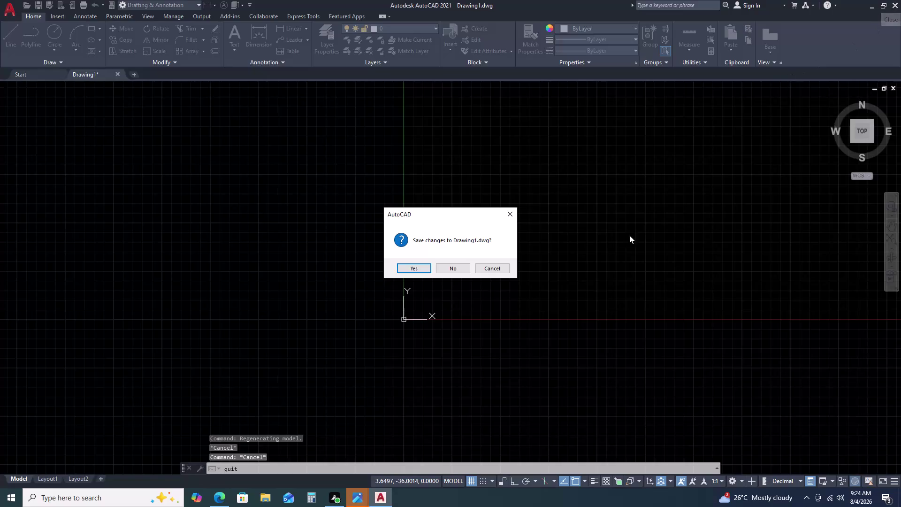
Dismiss the 'Save changes to Drawing1.dwg?' prompt, leaving the drawing open.
double_click(458, 267)
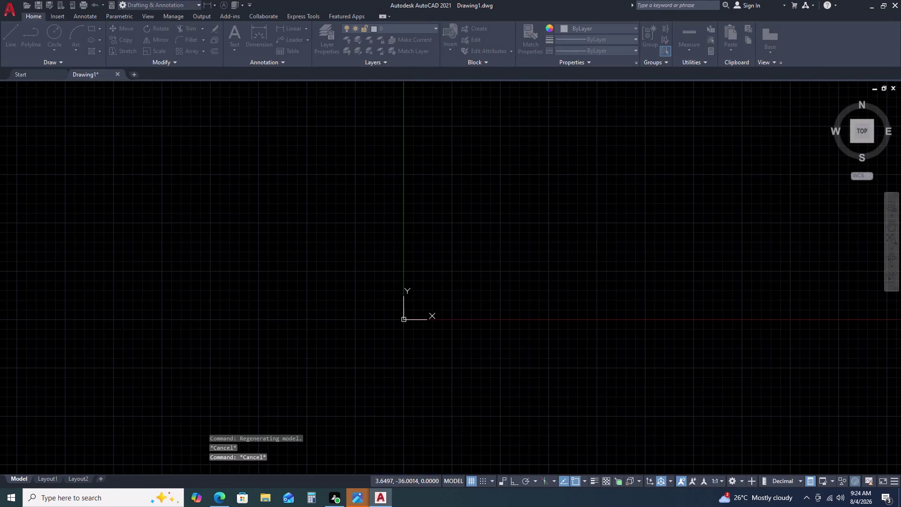